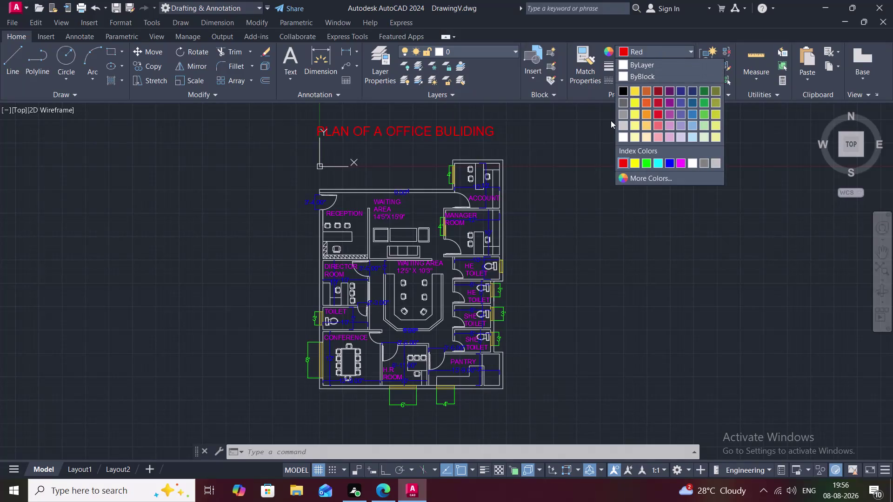
Select a chair in the Manager room and pick a new colour from the colour list.
click(624, 102)
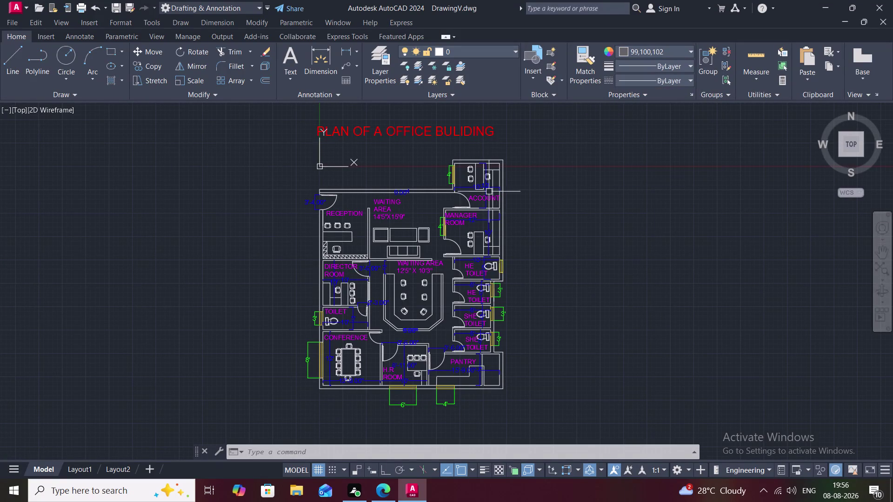
click(479, 234)
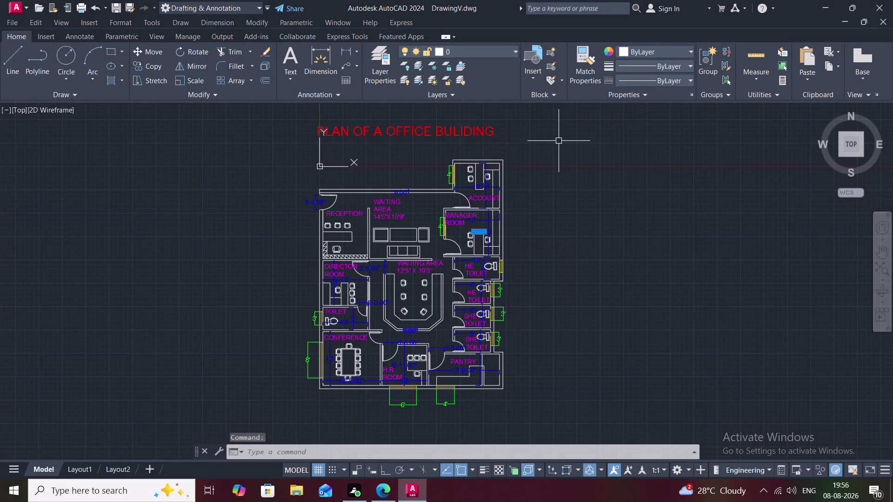
key(Escape)
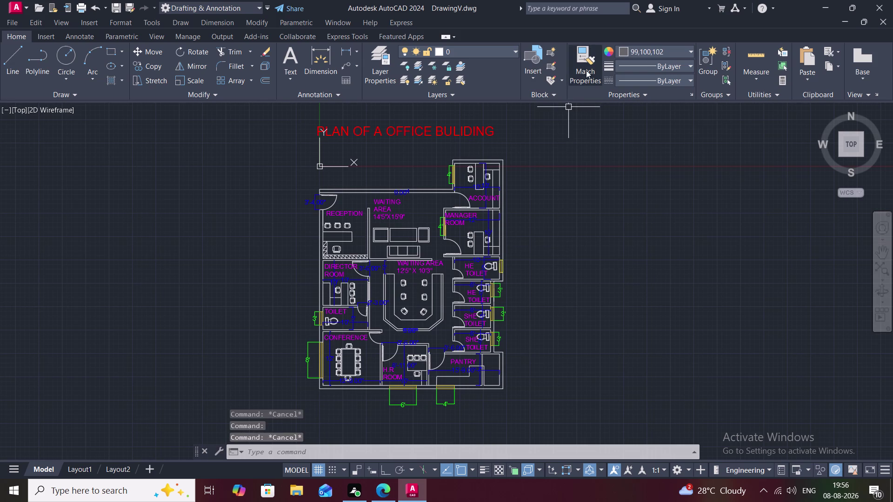
click(687, 50)
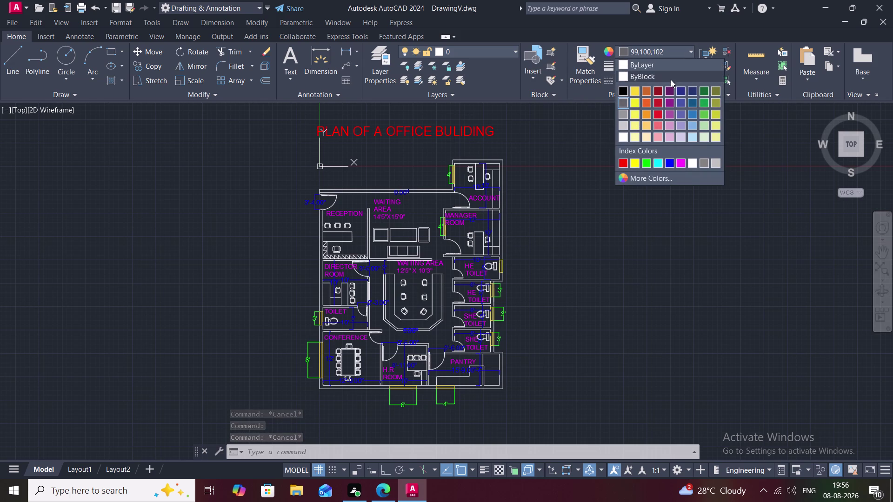
scroll(down, 3)
scroll(up, 3)
scroll(down, 3)
click(705, 91)
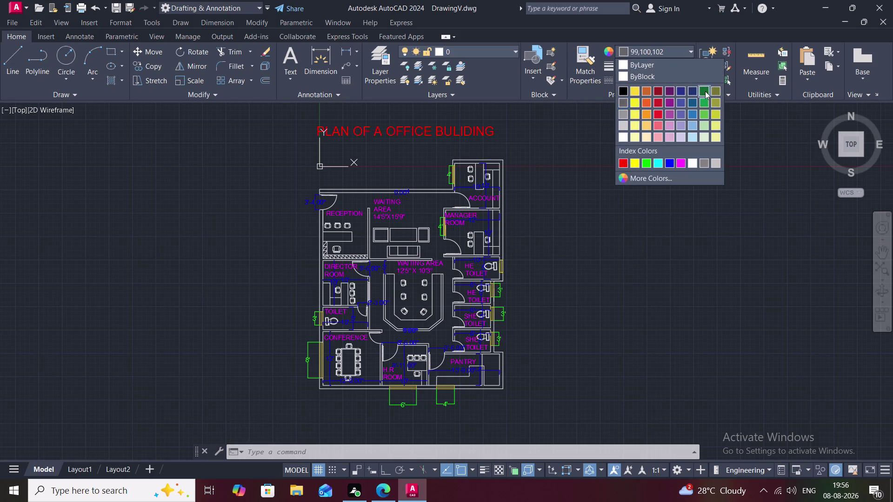
click(471, 179)
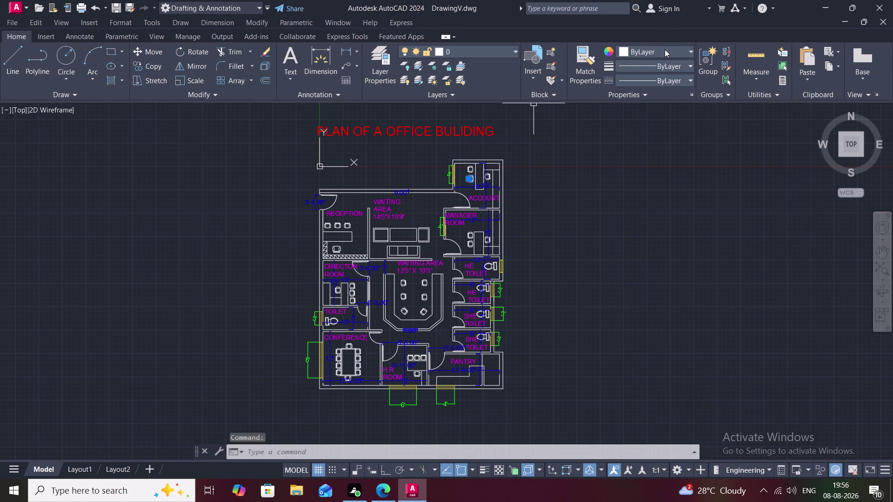
Select an Account room chair and change its colour, cancelling the stray window selection.
click(666, 50)
click(678, 90)
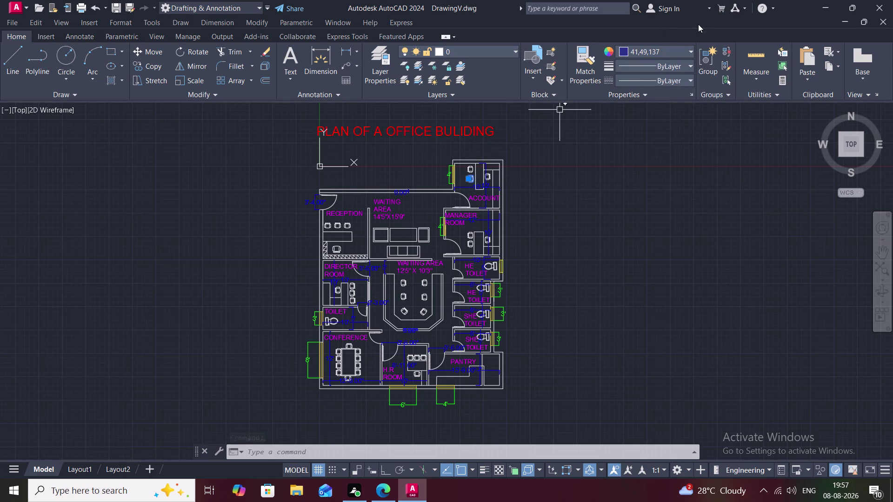
key(Escape)
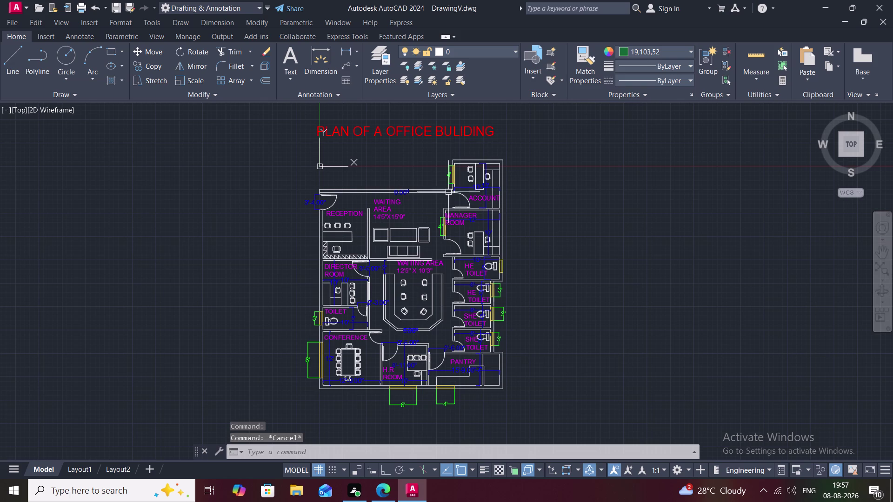
click(471, 181)
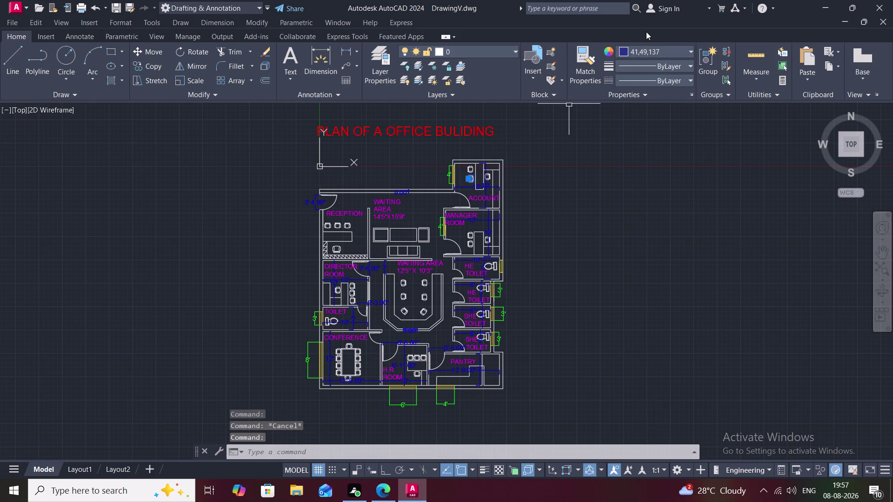
click(647, 49)
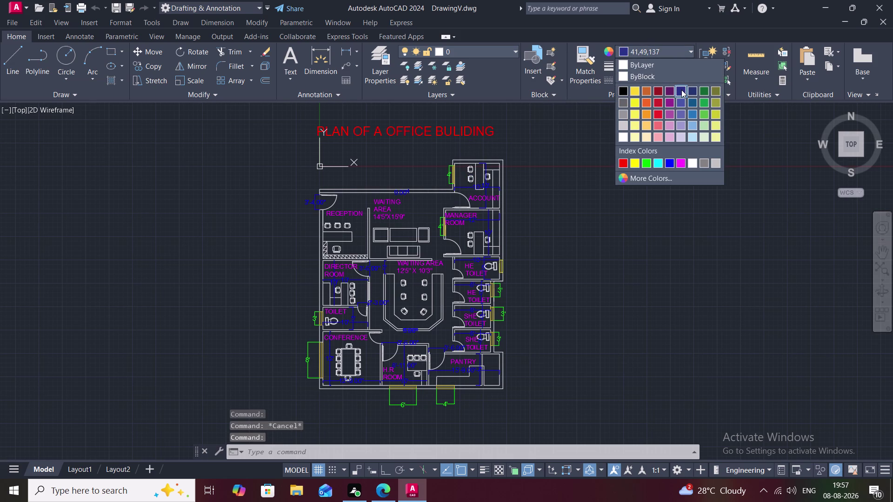
click(681, 89)
click(659, 126)
key(Escape)
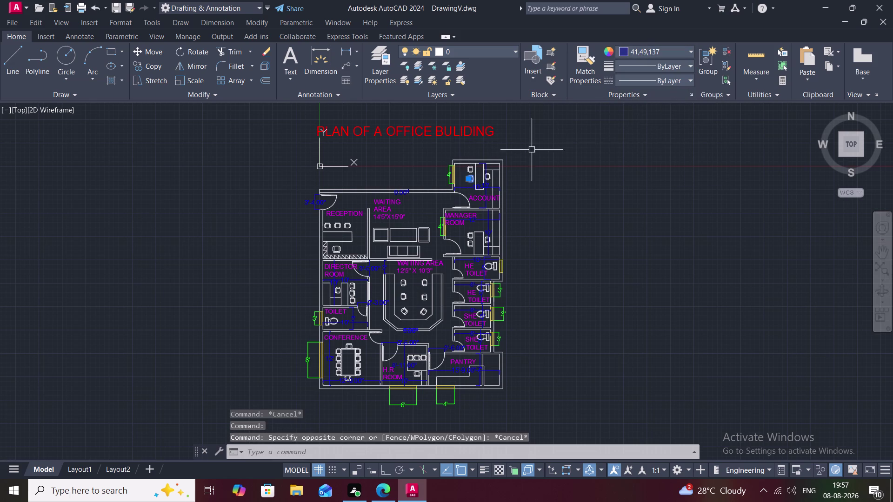
key(Escape)
Make the lower chair in the Account room blue.
scroll(up, 3)
scroll(down, 3)
scroll(up, 3)
scroll(up, 3)
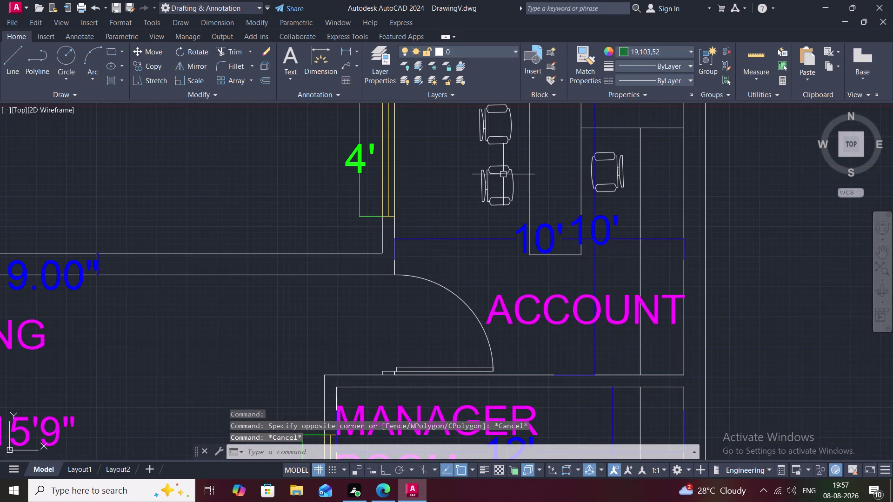
click(483, 183)
click(670, 52)
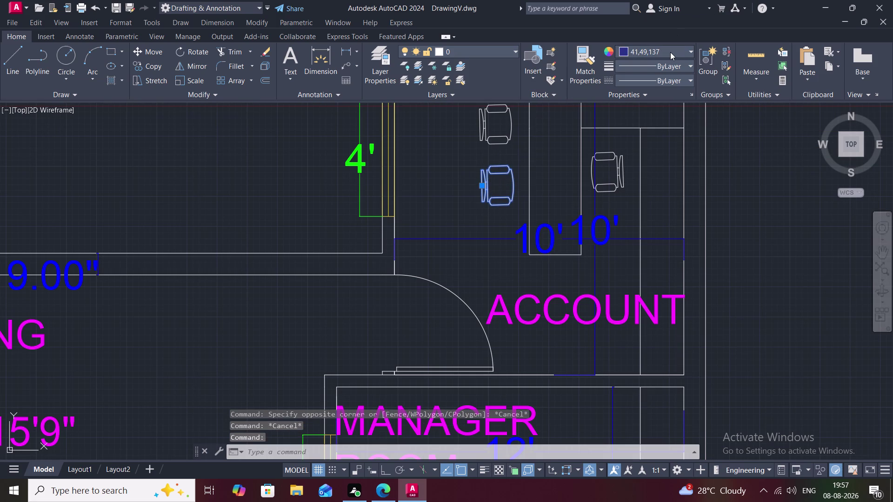
click(646, 92)
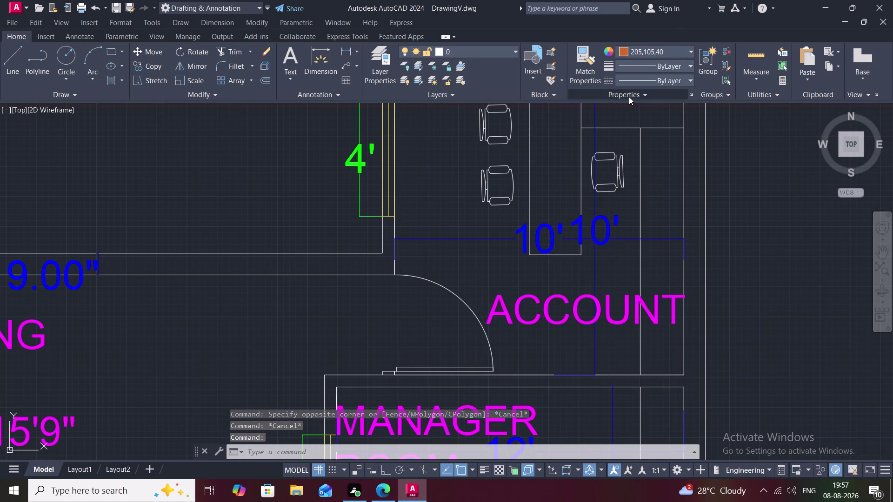
click(635, 50)
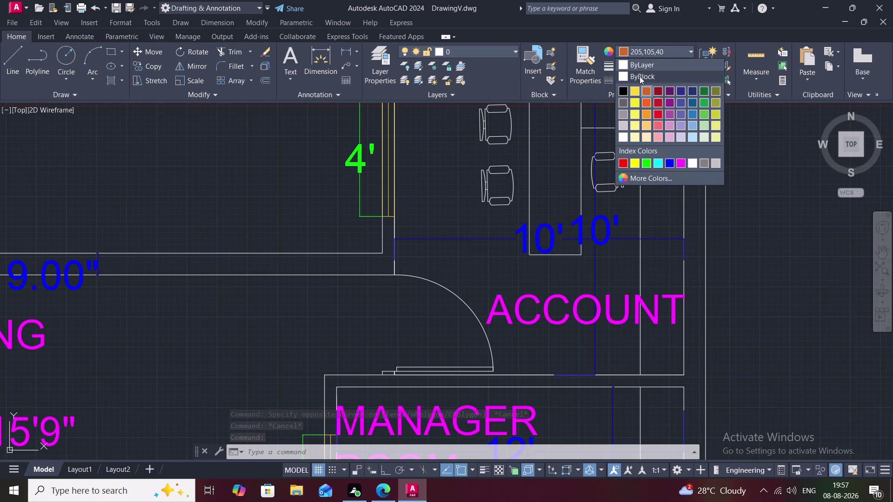
click(681, 93)
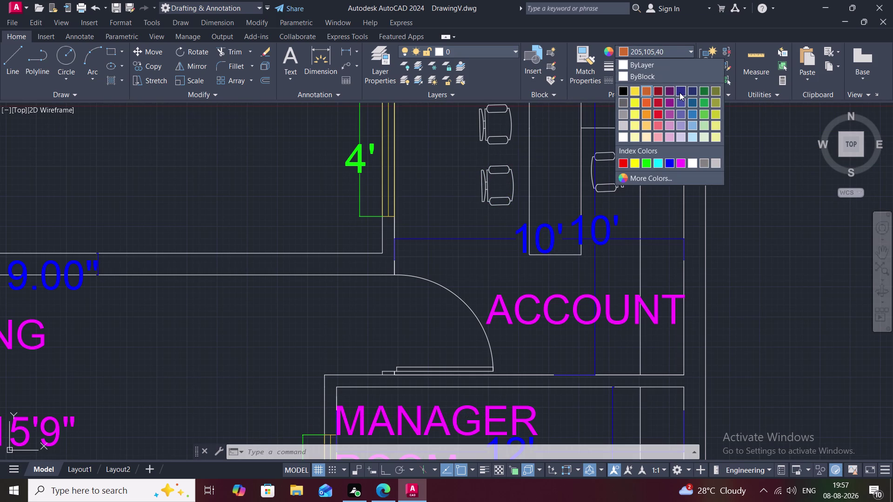
click(657, 51)
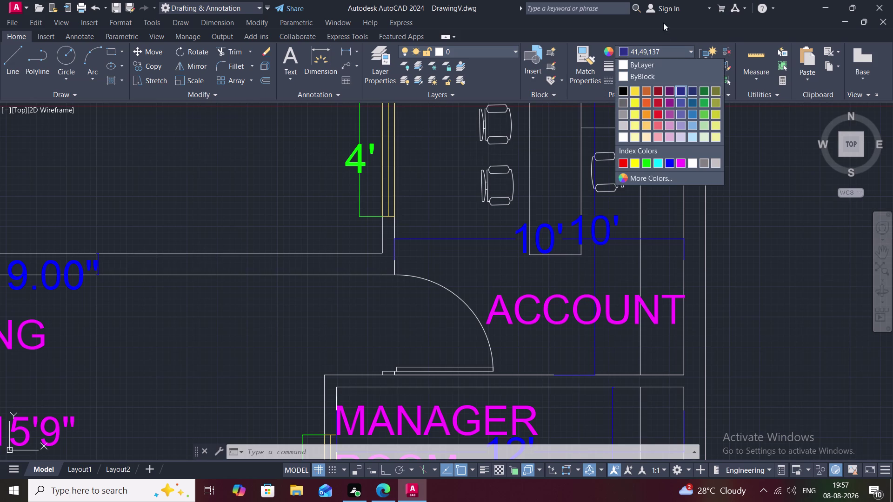
click(666, 163)
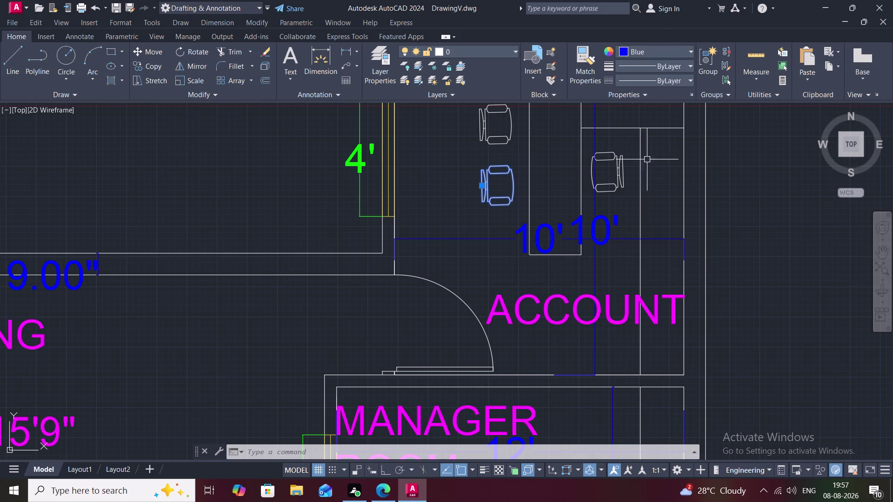
key(Escape)
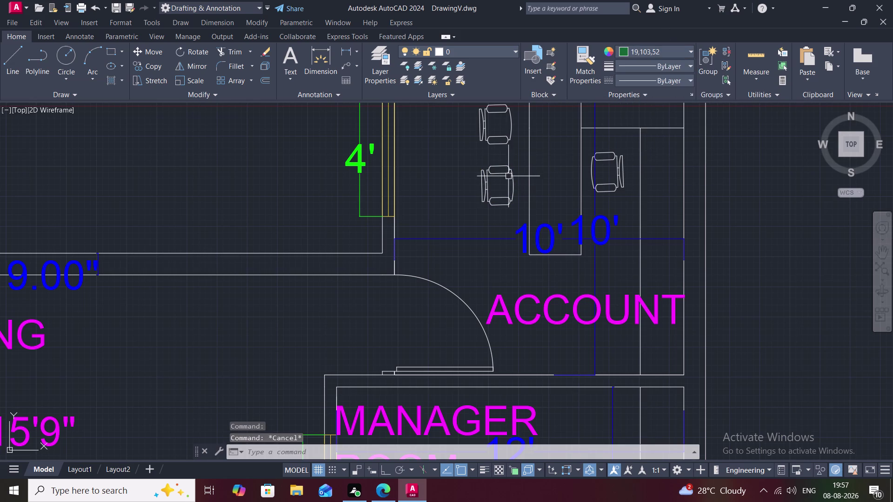
Select another chair, browse the colour list, and pan across the floor plan.
click(512, 178)
click(644, 49)
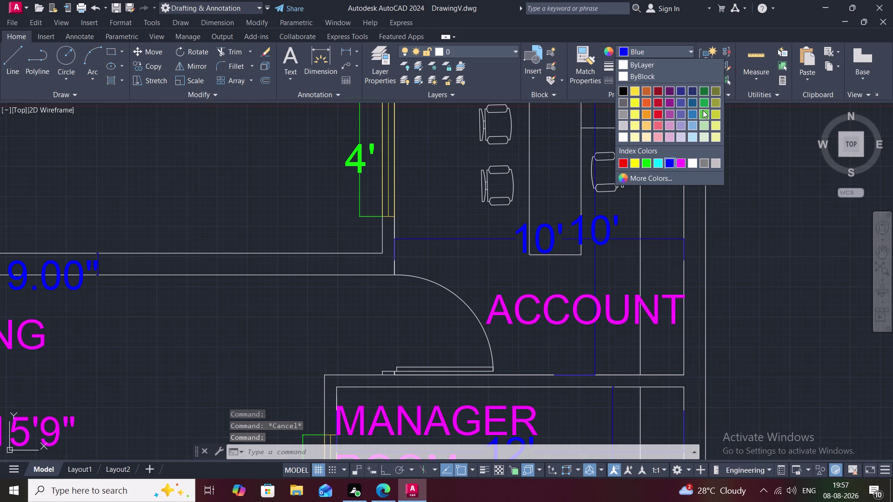
click(715, 110)
key(Escape)
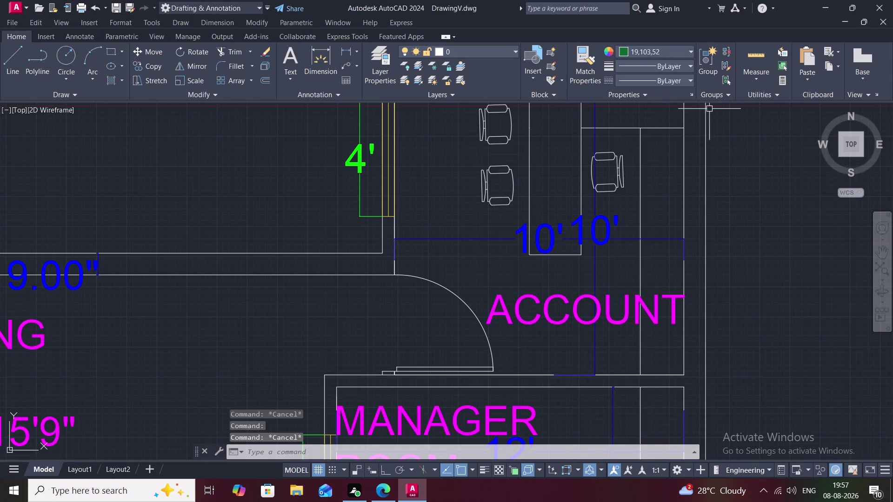
scroll(down, 3)
scroll(down, 3)
middle_drag(633, 206, 621, 190)
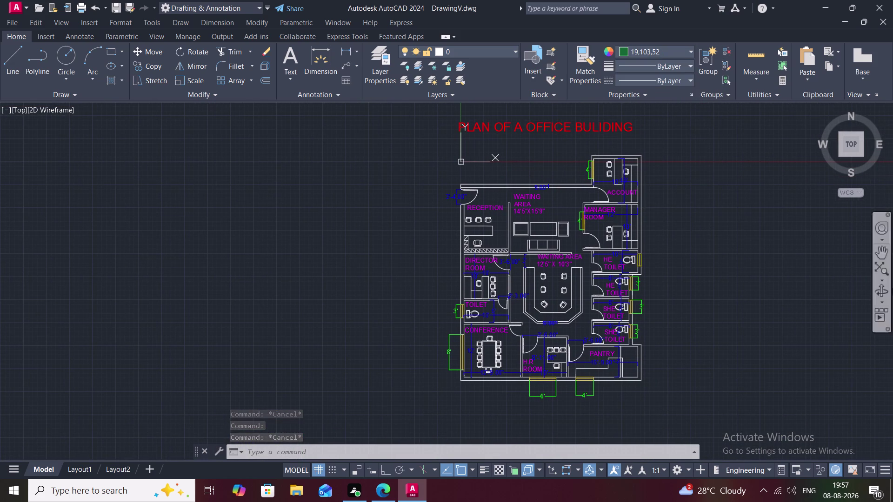
Plot with the AutoCAD PDF (High Quality Print) plotter and What to plot set to Window.
key(ctrl+p)
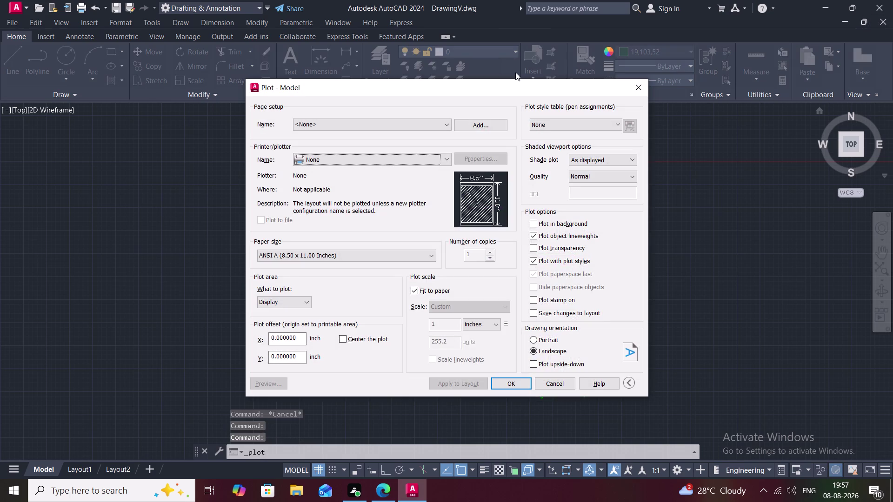
click(447, 155)
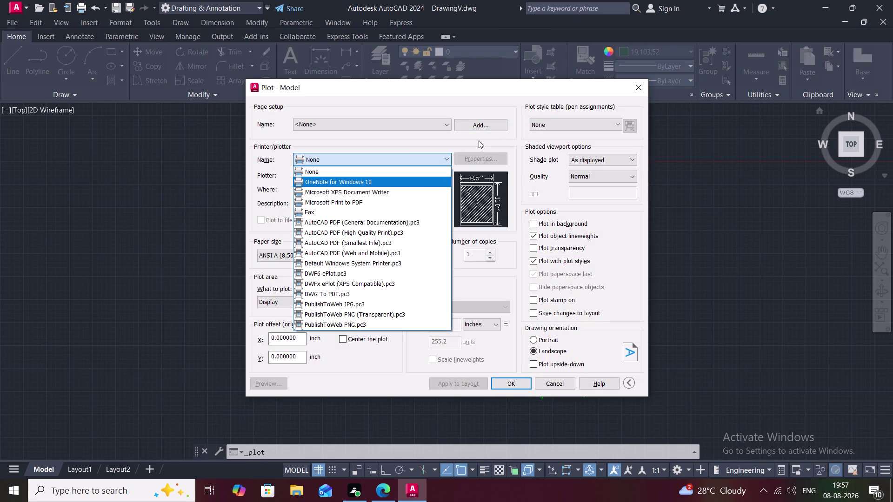
click(382, 233)
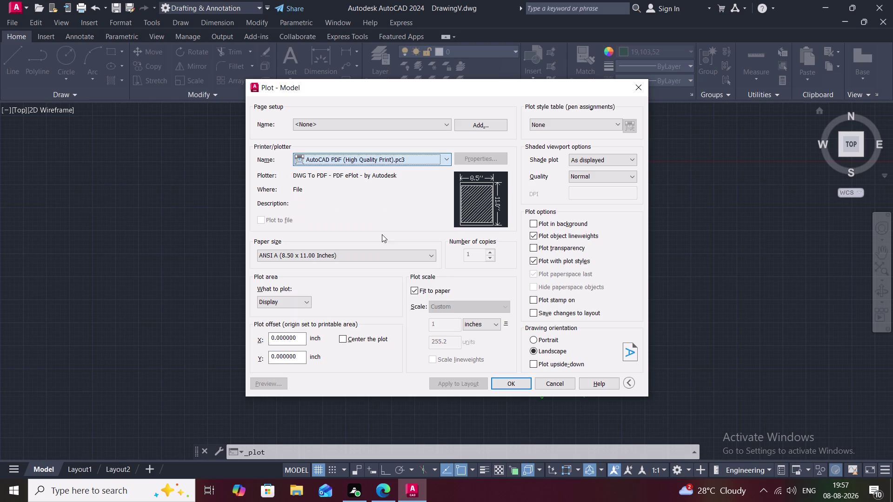
click(294, 299)
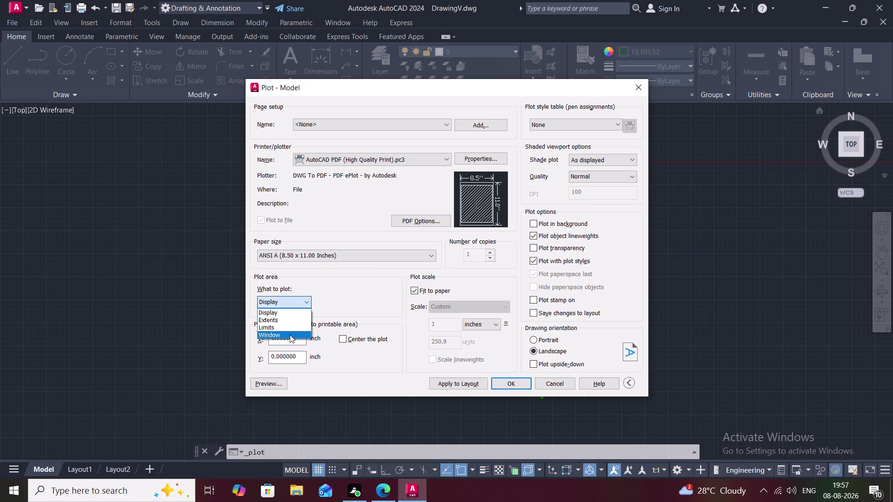
click(290, 335)
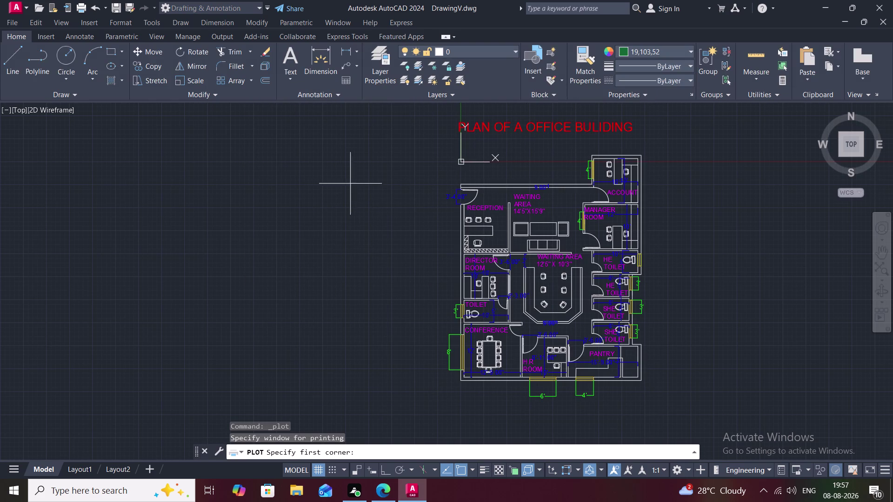
Window the whole office floor plan, set portrait orientation, and confirm the plot.
scroll(up, 3)
scroll(down, 3)
scroll(down, 3)
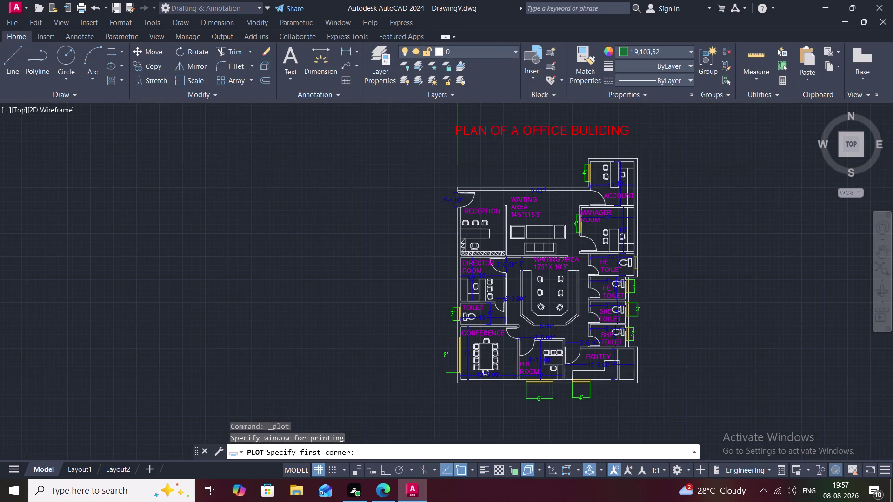
drag(384, 113, 405, 111)
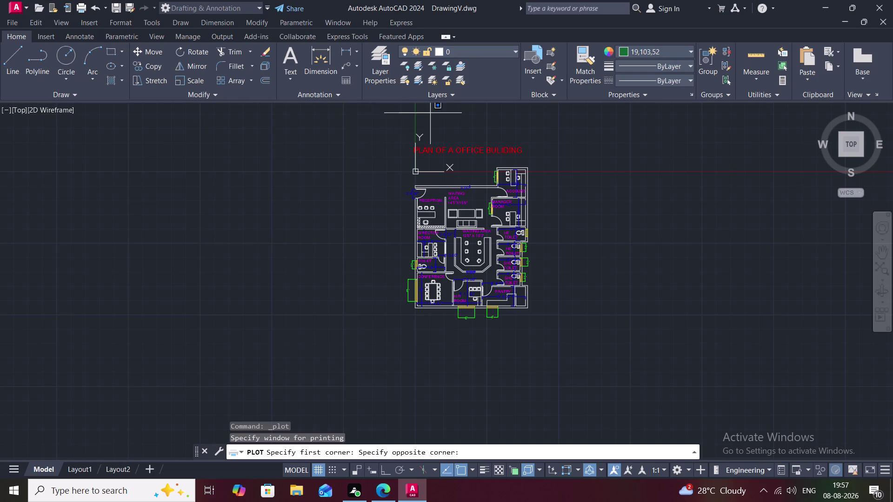
click(600, 378)
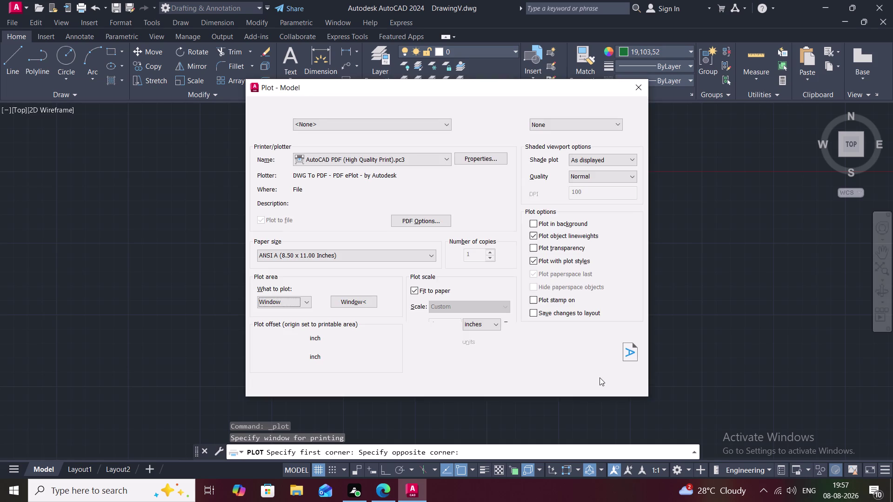
click(534, 338)
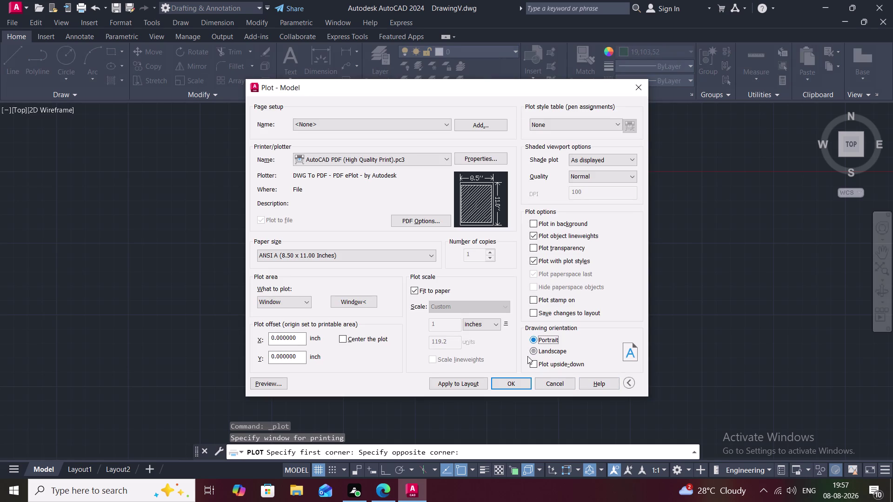
click(517, 382)
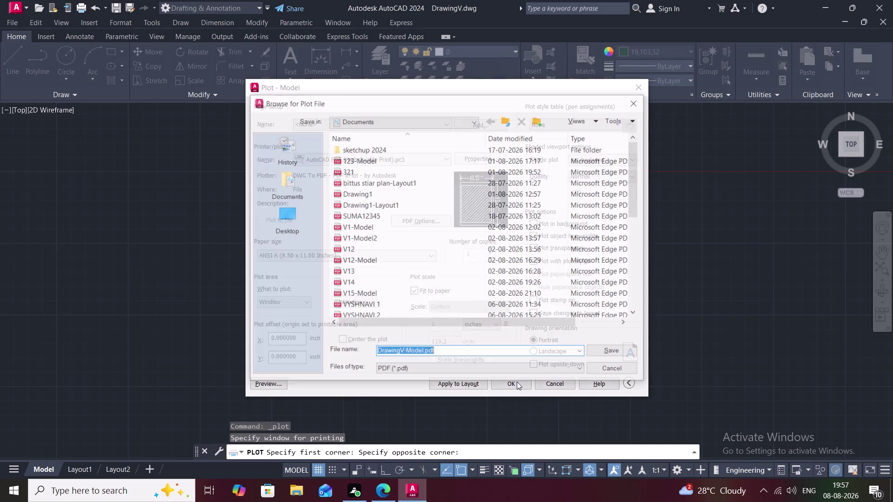
Replace the suggested PDF file name with 'VYSHNAVI '.
click(458, 350)
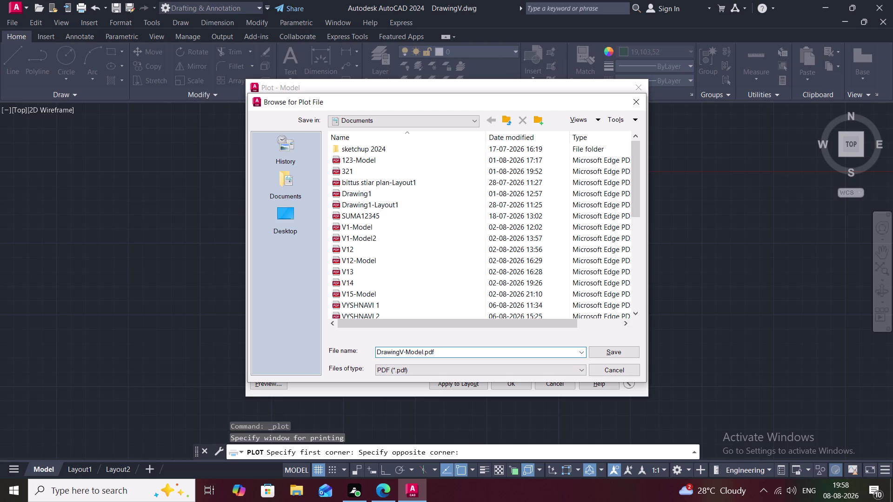
key(BackSpace)
key(BackSpace)
key(BackSpace)
key(BackSpace)
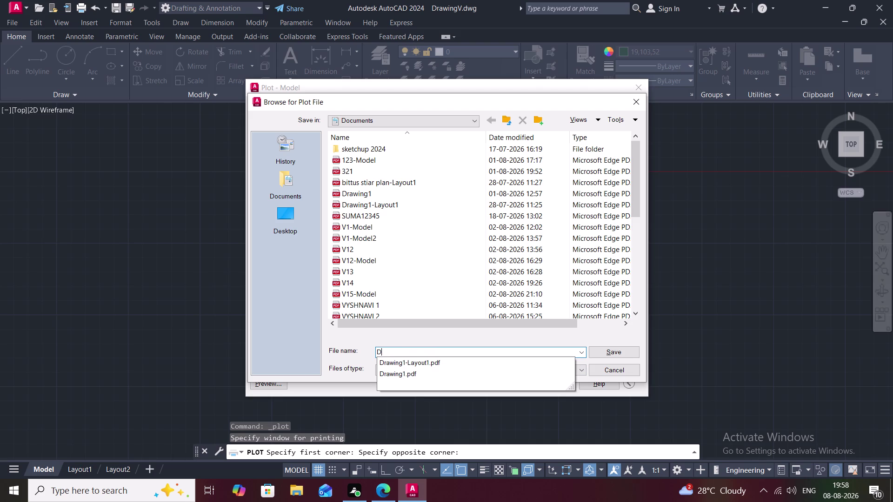
key(BackSpace)
text(VY)
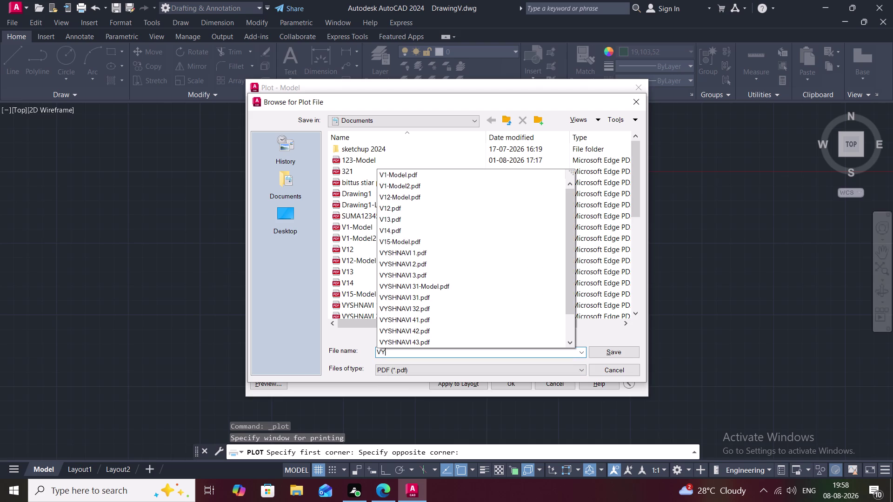
text(SHNAV)
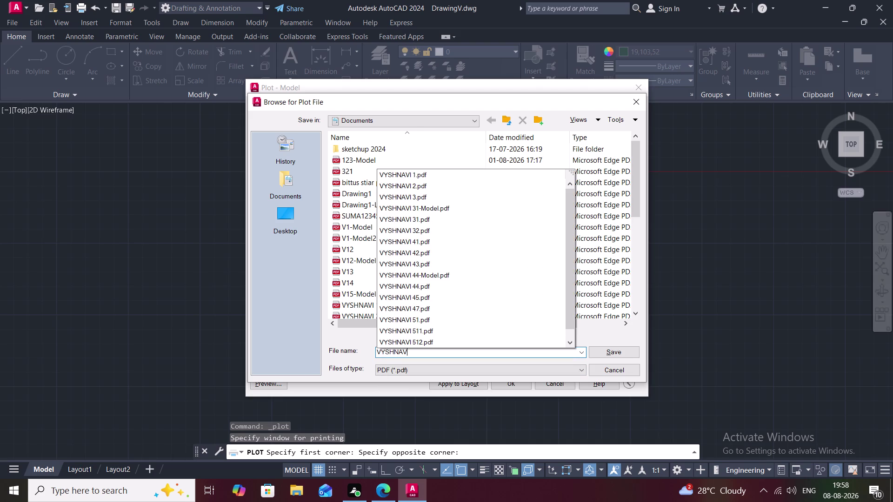
text(I)
key(space)
Complete the file name as 'VYSHNAVI 514' and save the PDF.
scroll(down, 3)
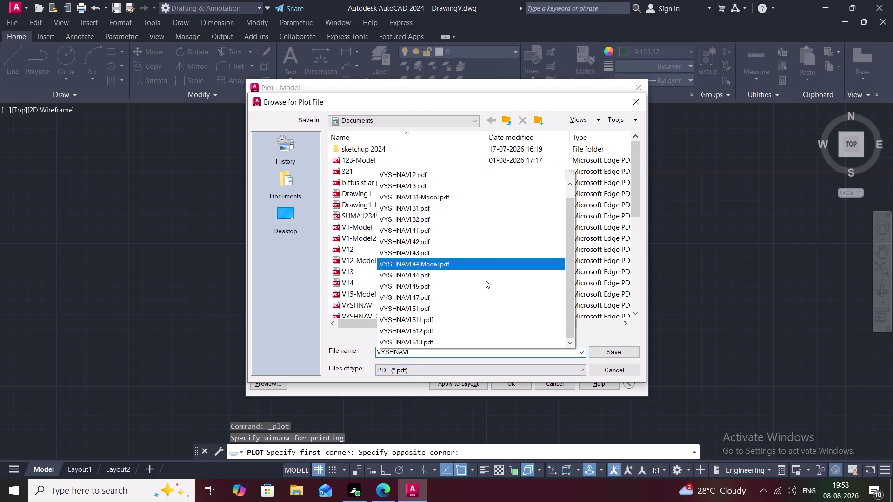
scroll(down, 3)
scroll(down, 3)
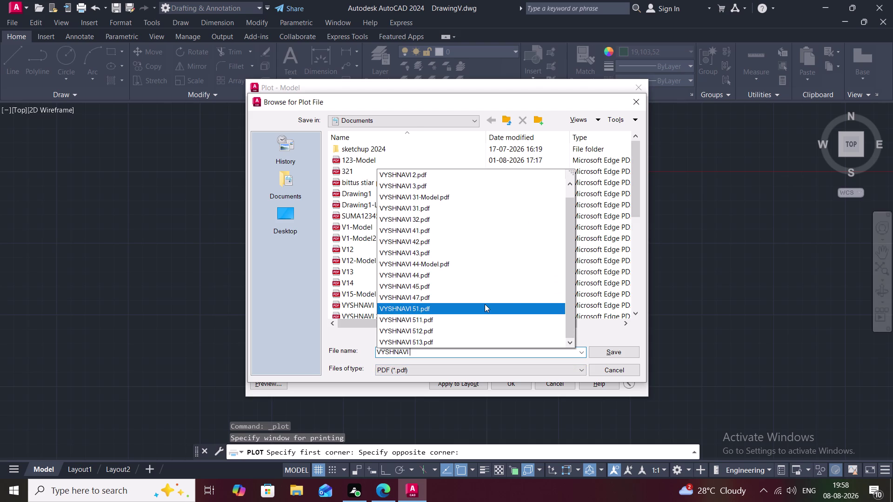
text(14)
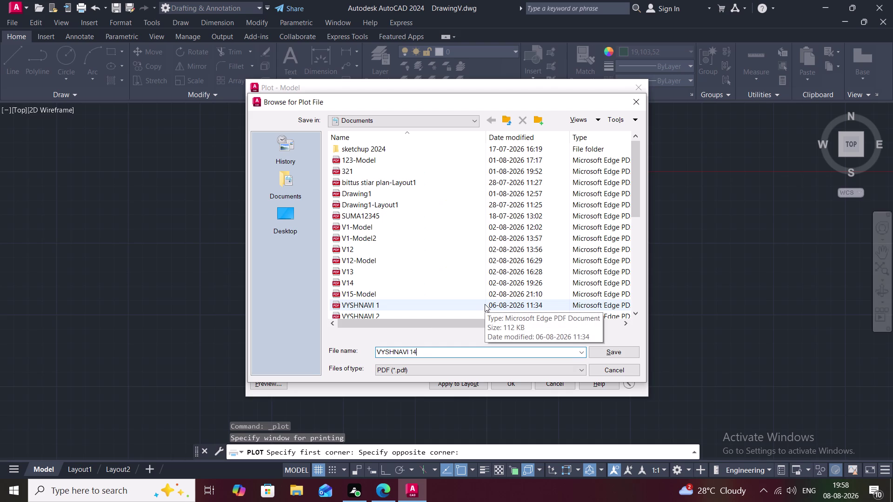
key(BackSpace)
key(BackSpace)
text(5)
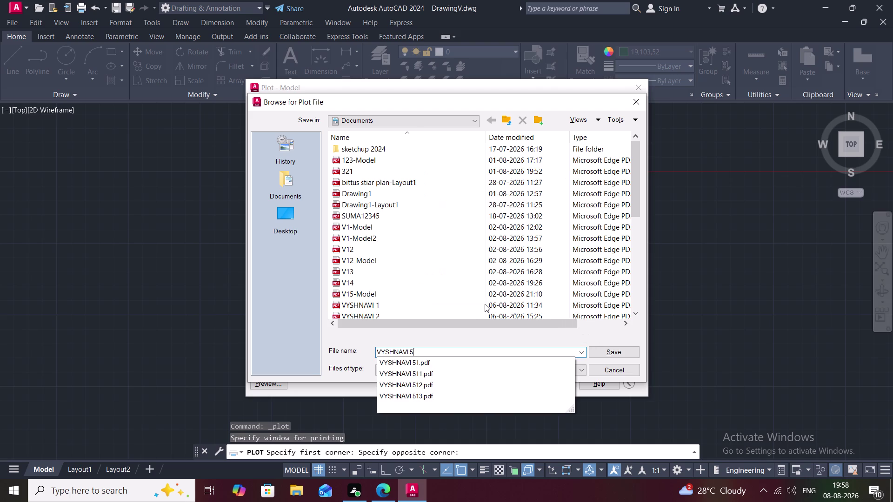
text(14)
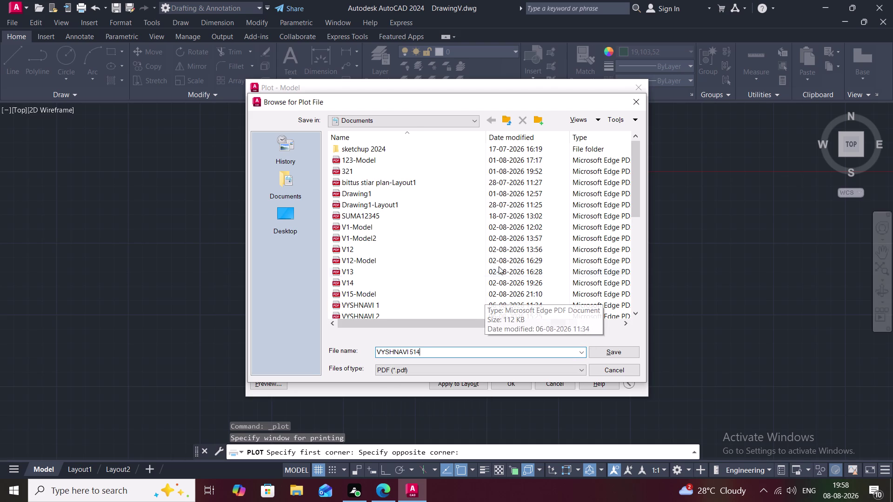
click(610, 350)
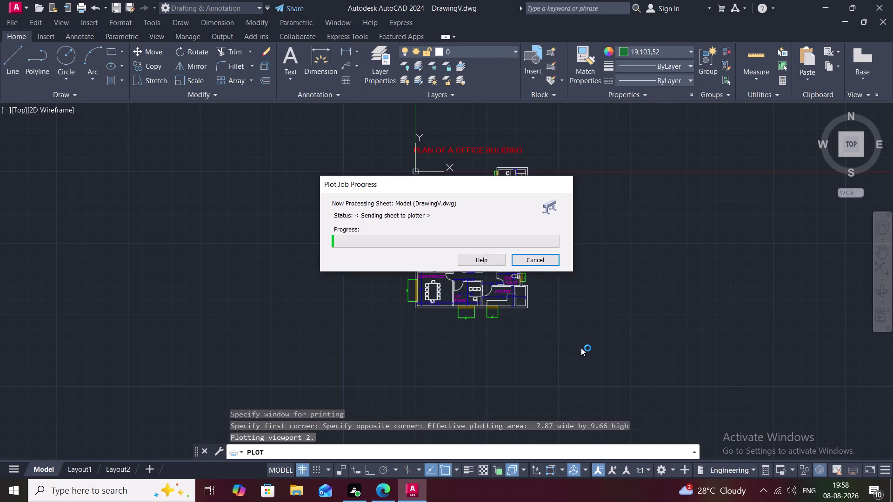